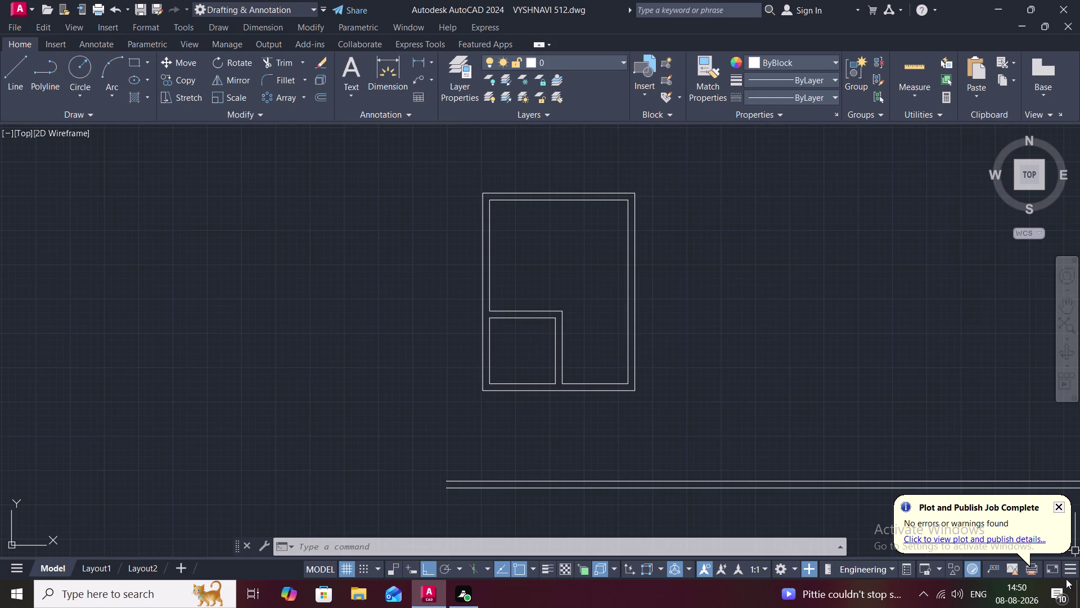
scroll(down, 3)
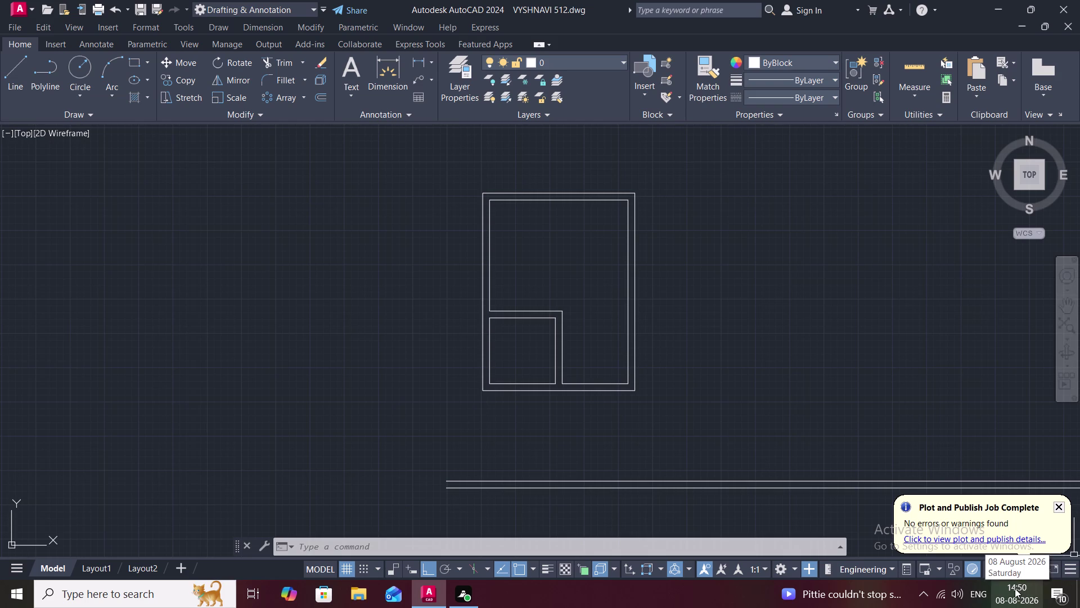